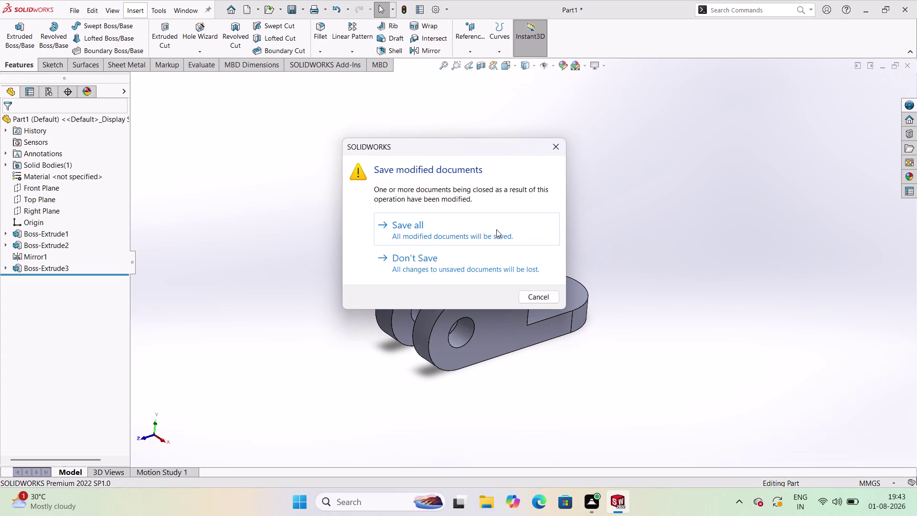
Close the finished Part1 bracket and answer the Save modified documents prompt.
click(427, 257)
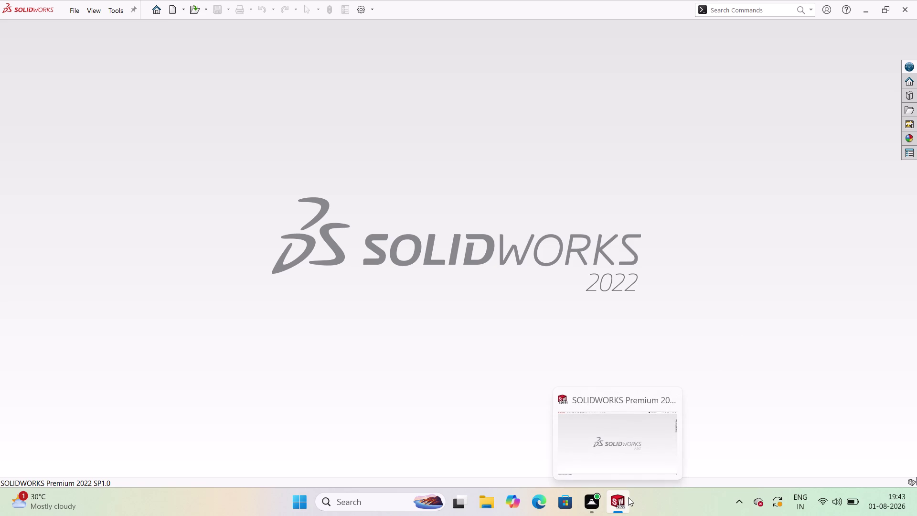
With no document open, bring up the File menu's commands and recent documents.
click(71, 8)
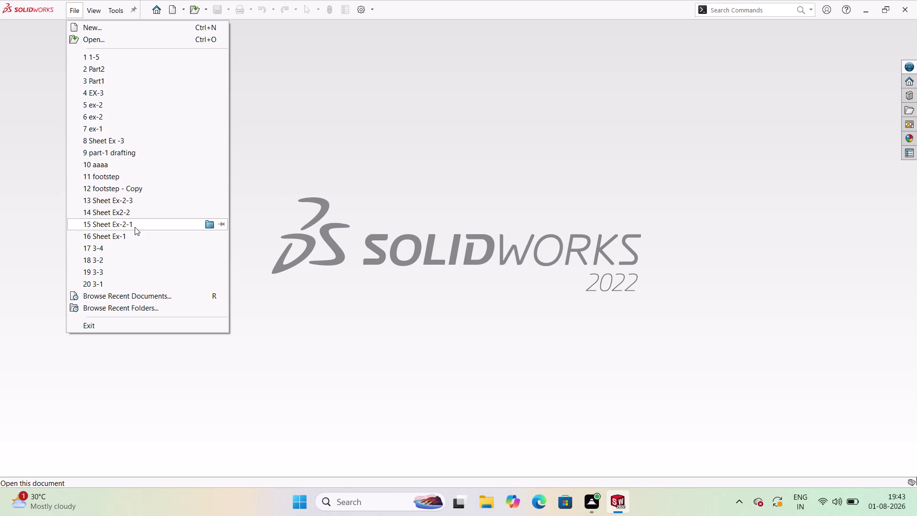
Scroll down through the File menu's recently used documents list.
scroll(down, 3)
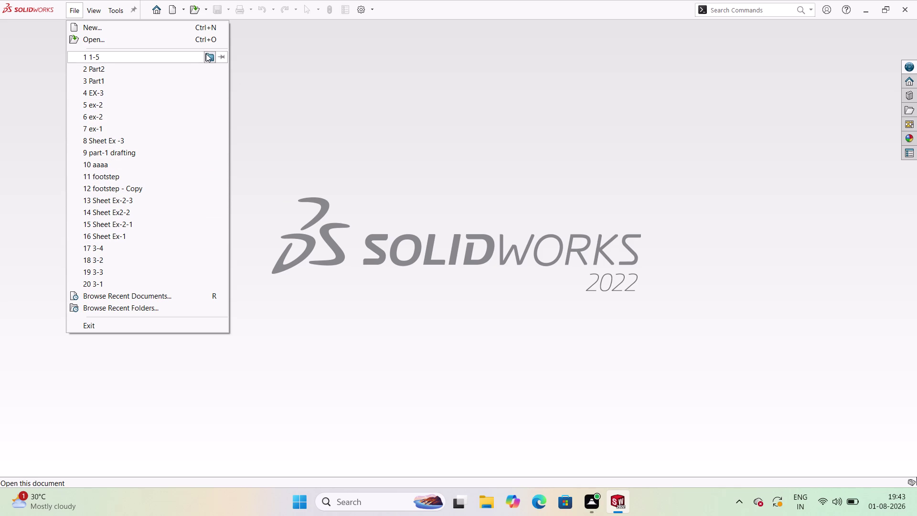